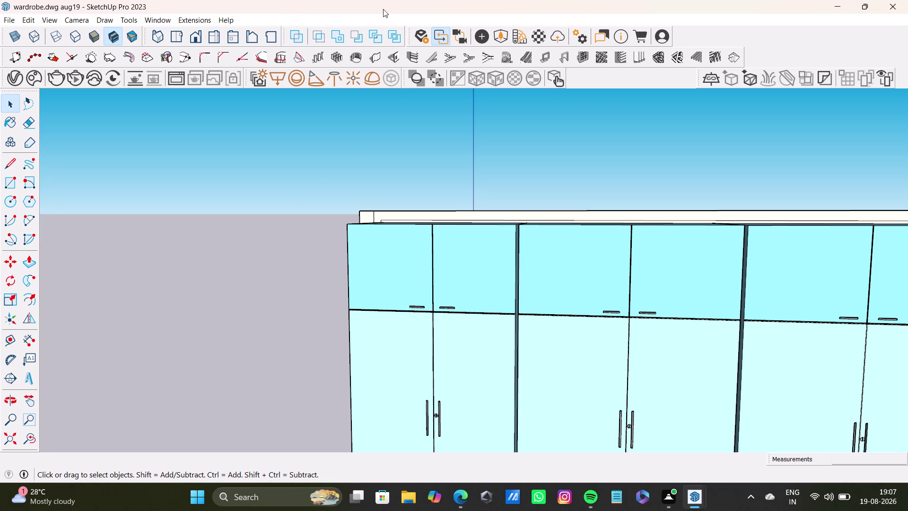
Orbit and zoom out until the shuttered wardrobe with handles and the open unit both show.
scroll(down, 3)
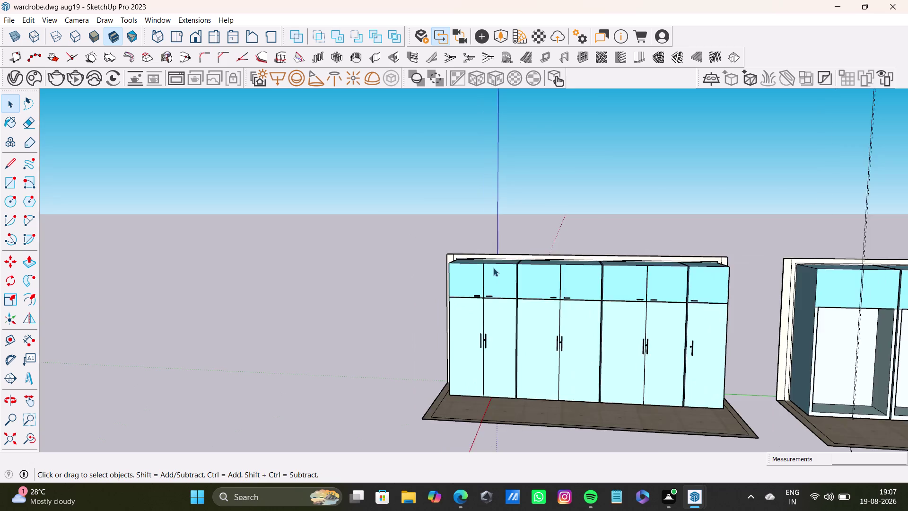
Pan and zoom onto the second wardrobe, showing its loft shutters above open compartments.
scroll(down, 3)
middle_drag(702, 290, 494, 298)
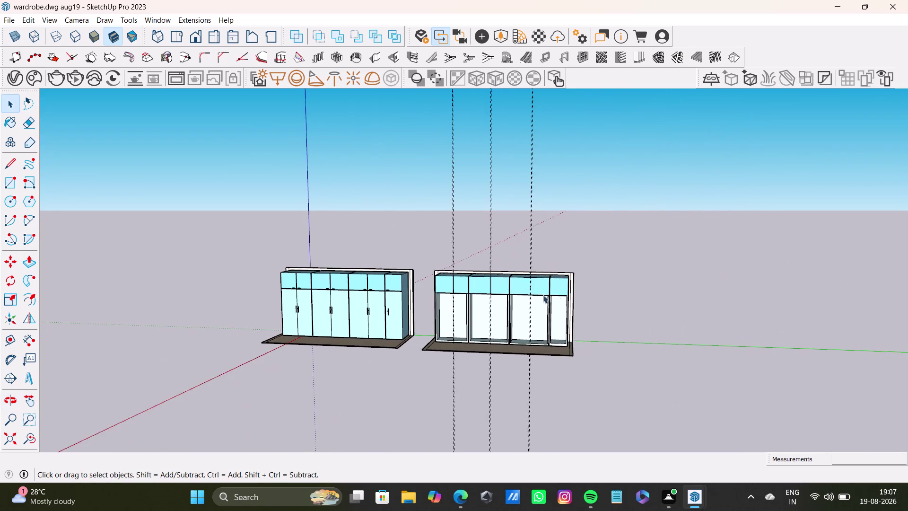
scroll(up, 3)
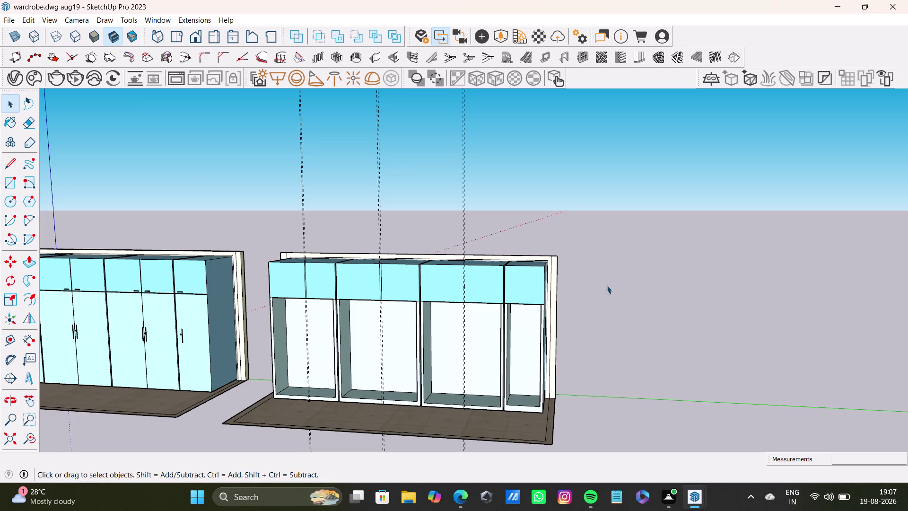
scroll(down, 3)
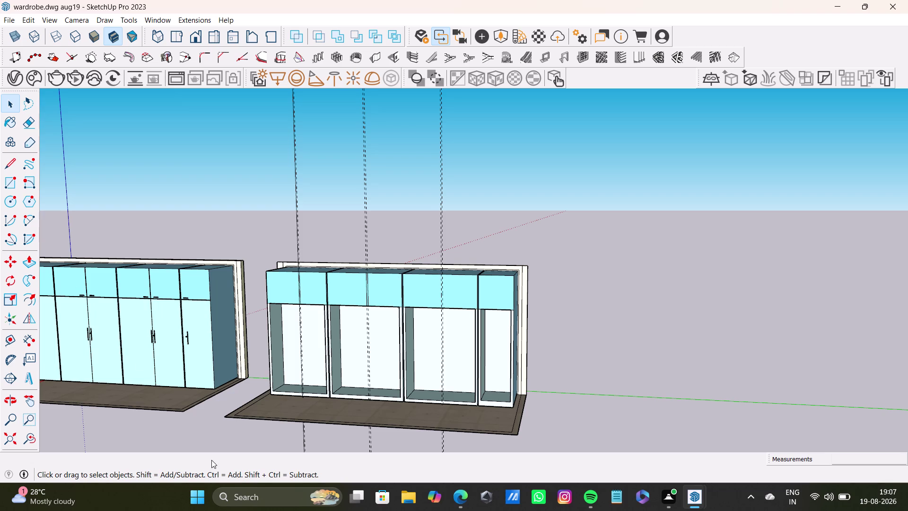
scroll(up, 3)
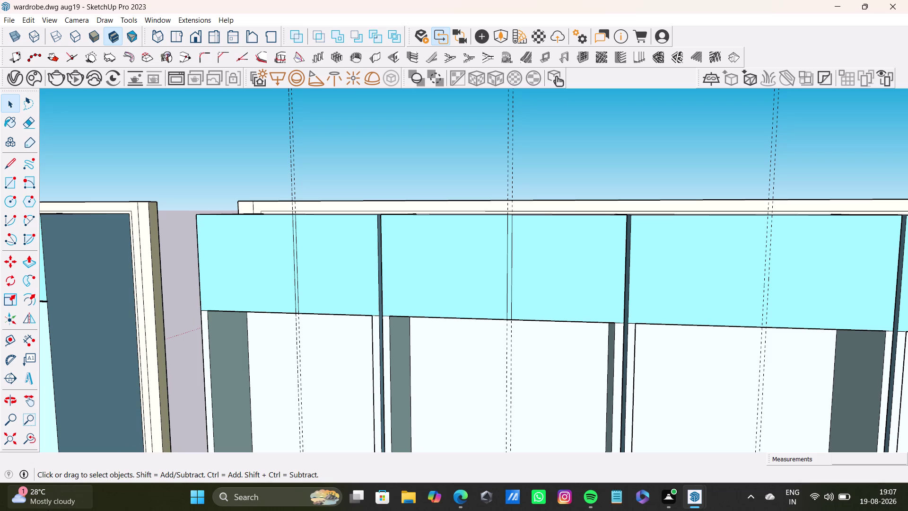
Zoom in on the open wardrobe's light-blue loft panels, then ease back slightly.
scroll(up, 3)
scroll(up, 3)
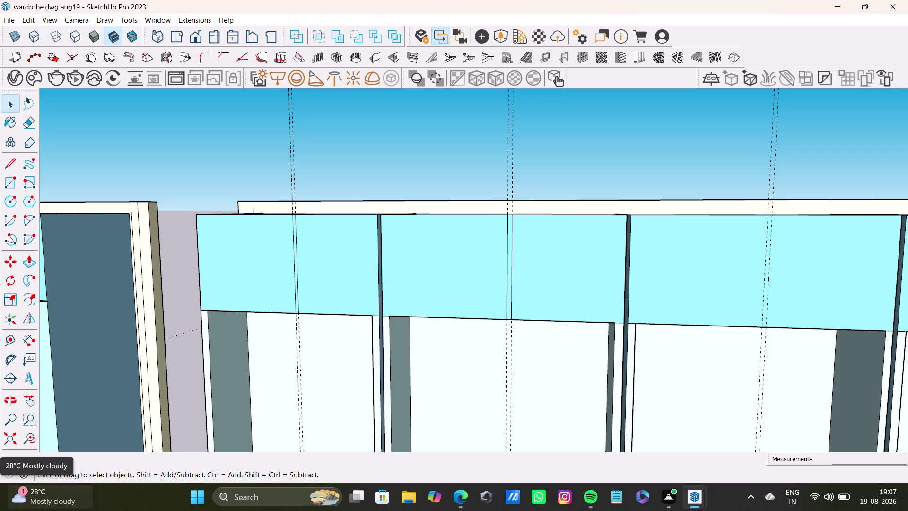
scroll(up, 3)
scroll(up, 3)
scroll(up, 3)
scroll(down, 3)
scroll(down, 3)
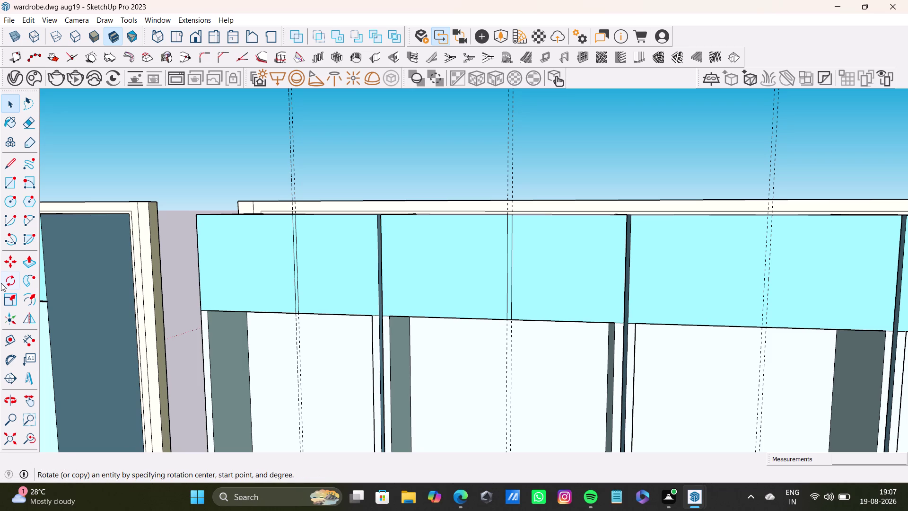